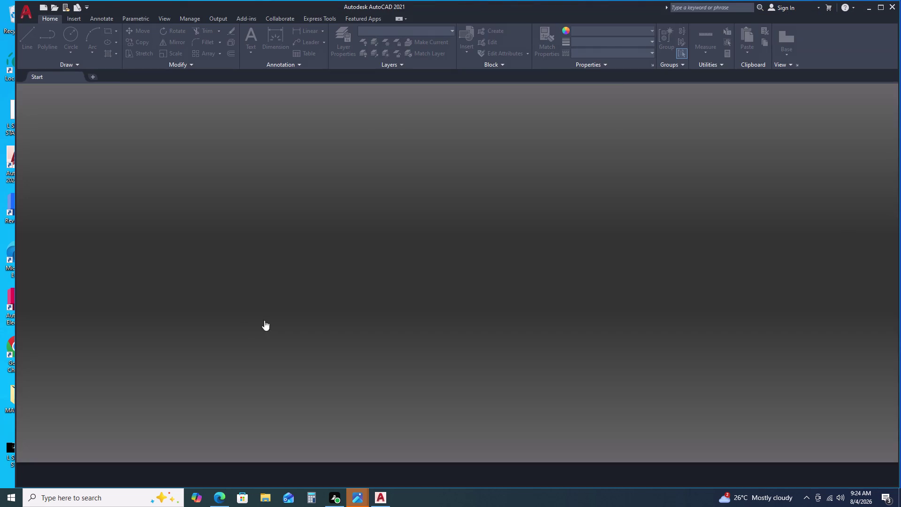
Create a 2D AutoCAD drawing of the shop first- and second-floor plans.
Create the blank Drawing1 from Start Drawing and maximize the AutoCAD window.
click(291, 190)
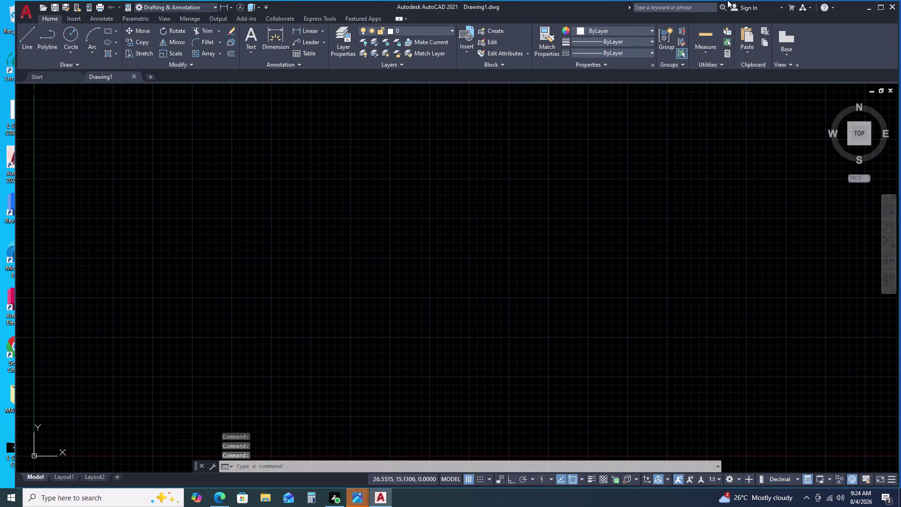
double_click(877, 5)
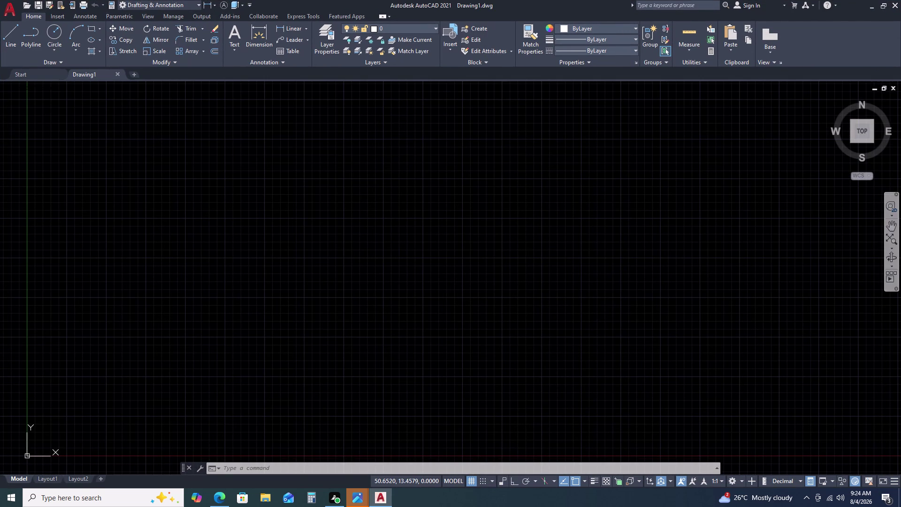
Zoom out and pan the view until the UCS origin sits mid-screen.
scroll(down, 3)
middle_drag(630, 276, 573, 274)
middle_drag(570, 274, 550, 272)
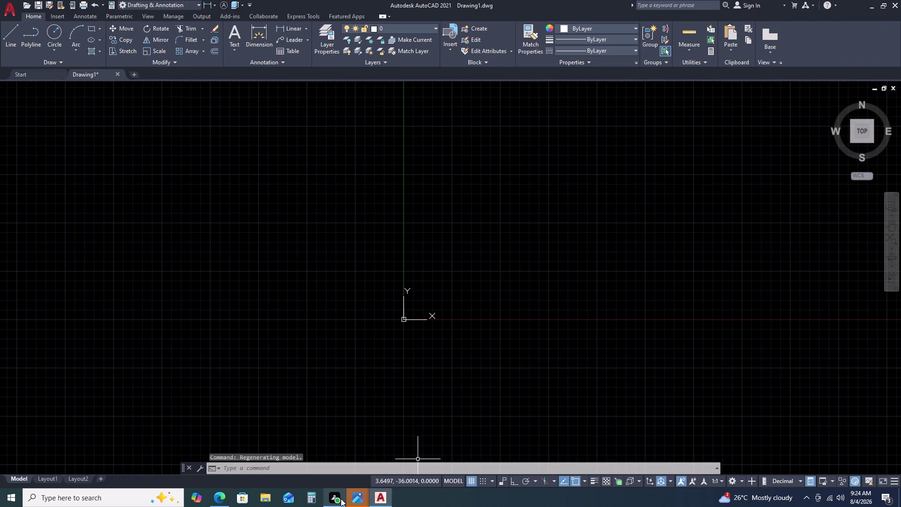